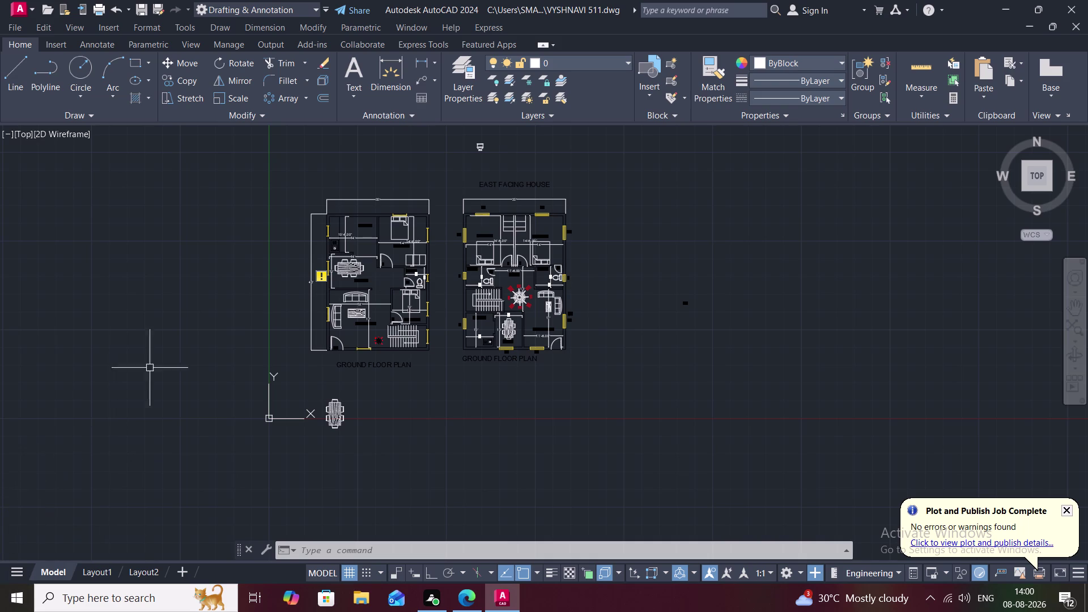
Save the drawing to the Desktop as VYSHNAVI 512, changing its last digit to 2.
scroll(up, 3)
middle_drag(305, 301, 64, 496)
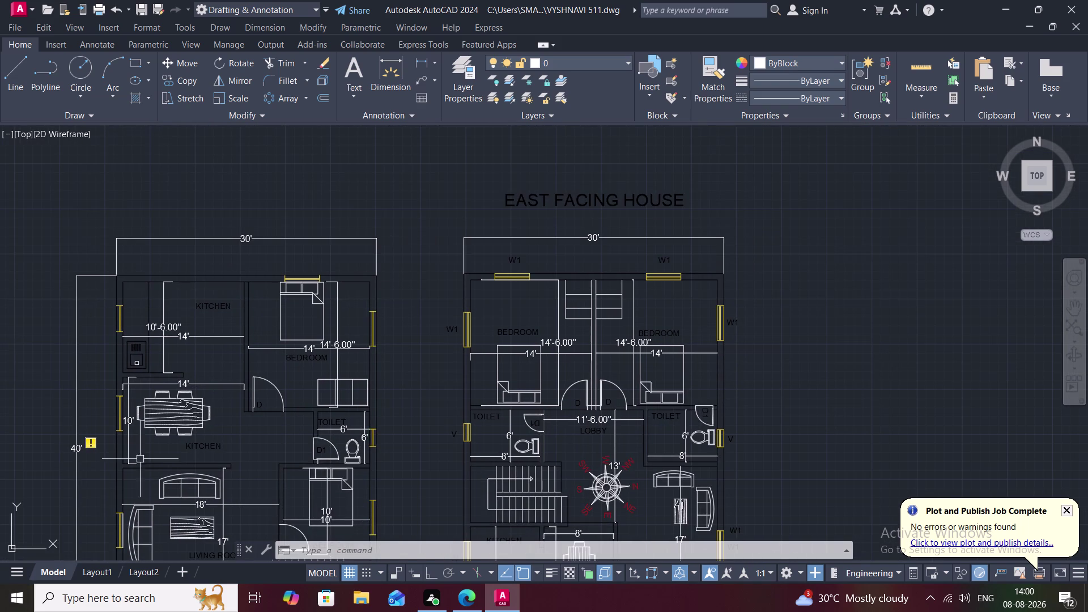
middle_drag(333, 480, 343, 393)
scroll(down, 3)
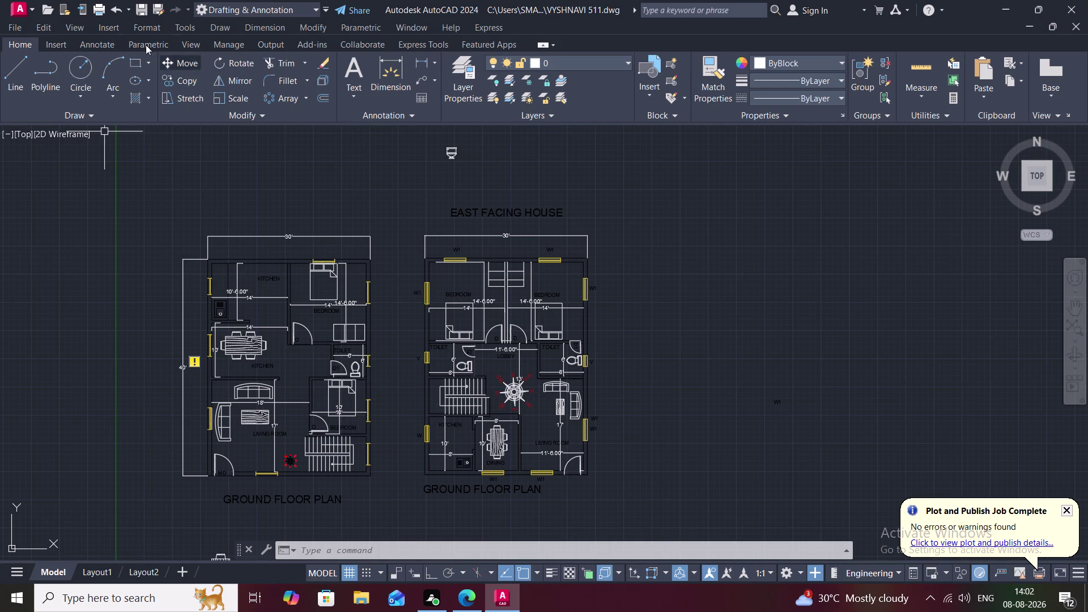
click(160, 10)
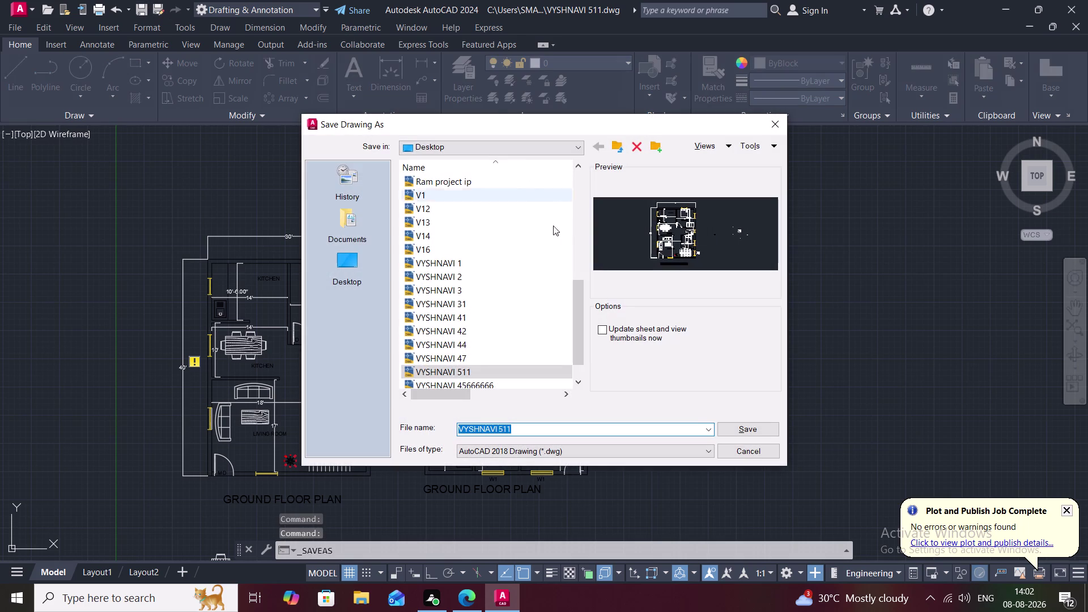
click(522, 433)
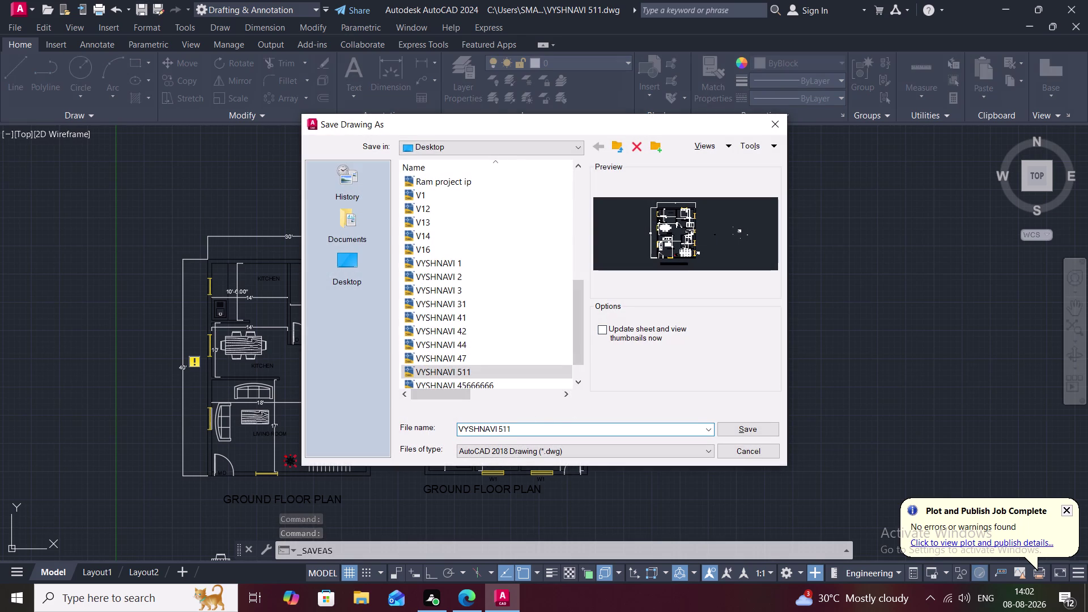
key(BackSpace)
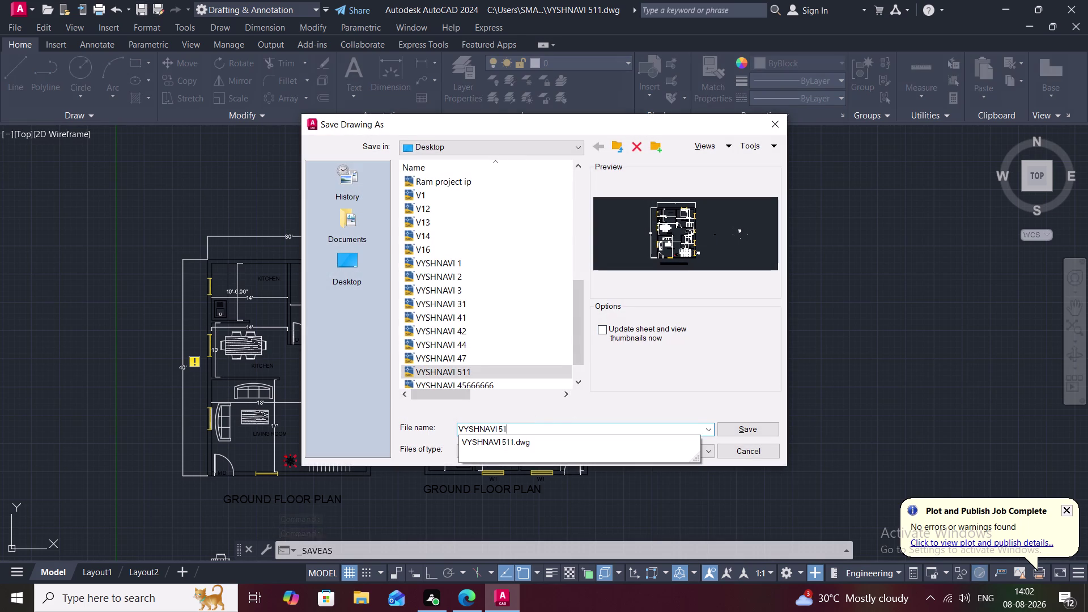
key(2)
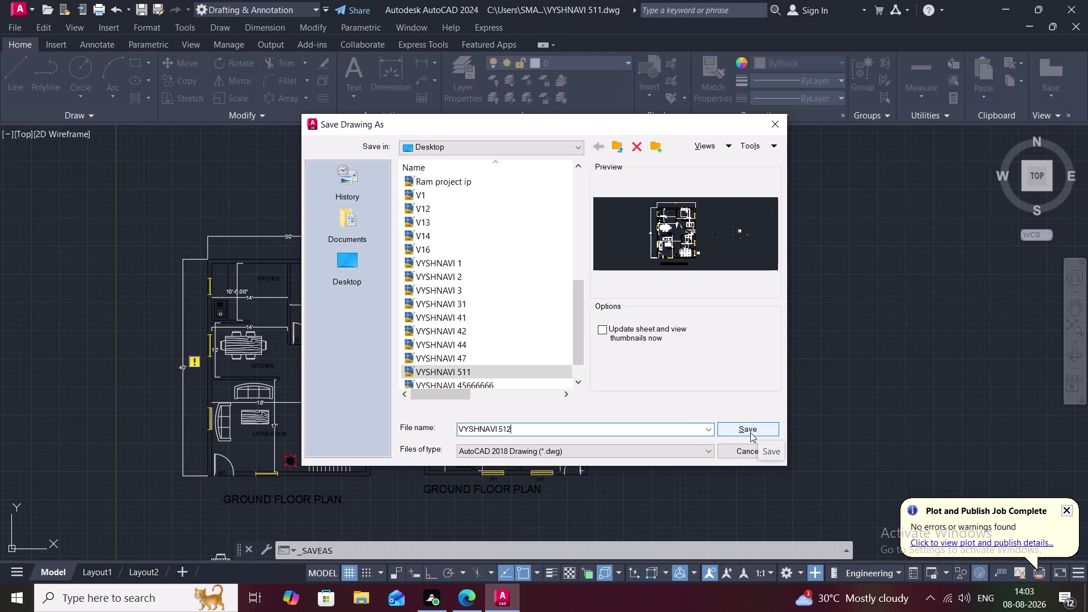
click(340, 267)
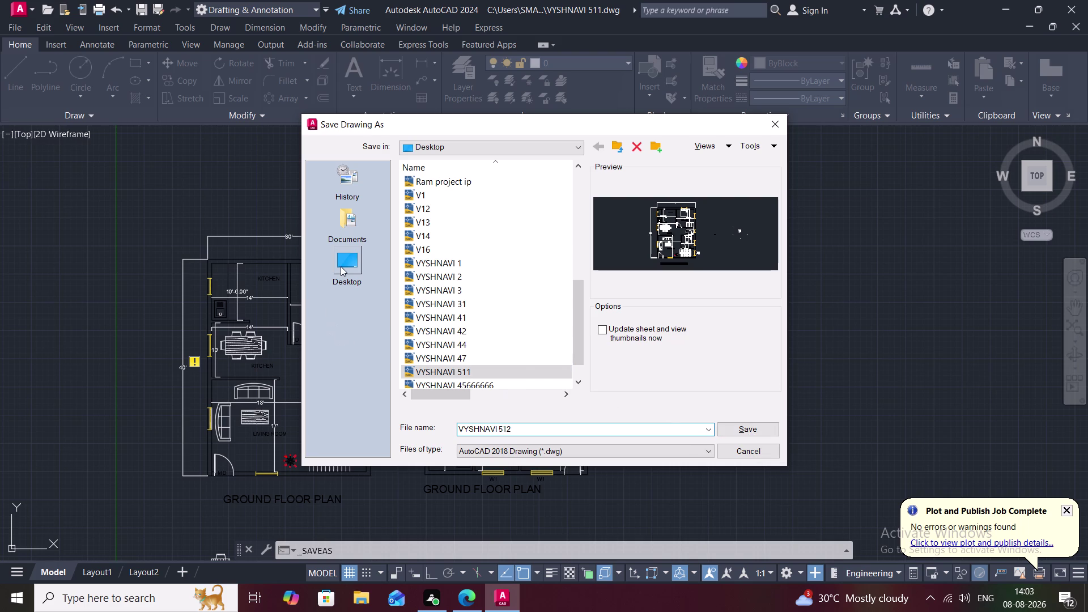
click(738, 432)
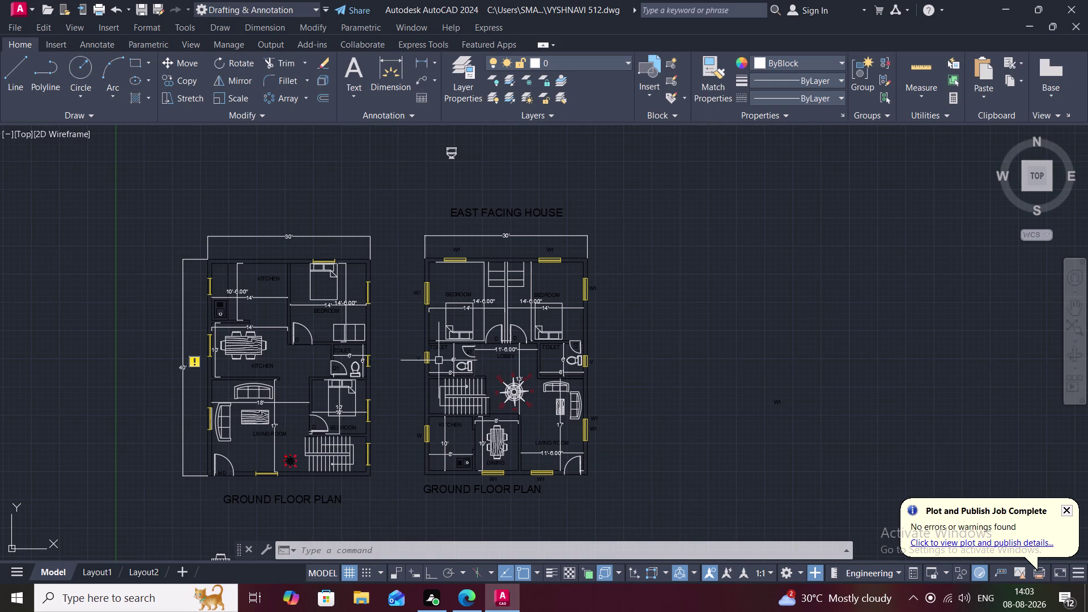
Pan the view to recentre the two east-facing ground floor plans.
middle_drag(447, 374, 473, 351)
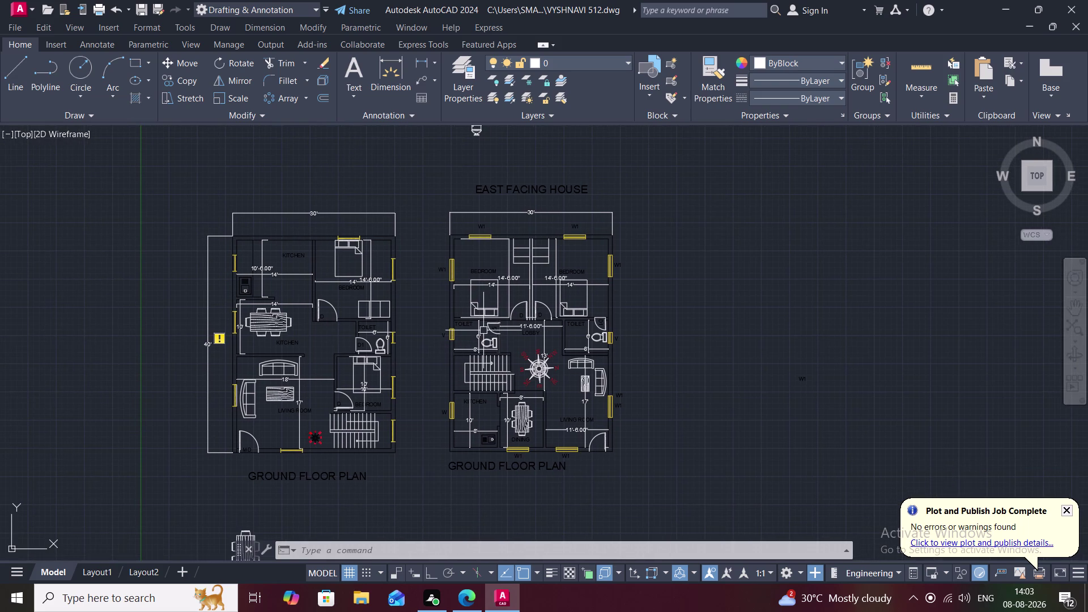